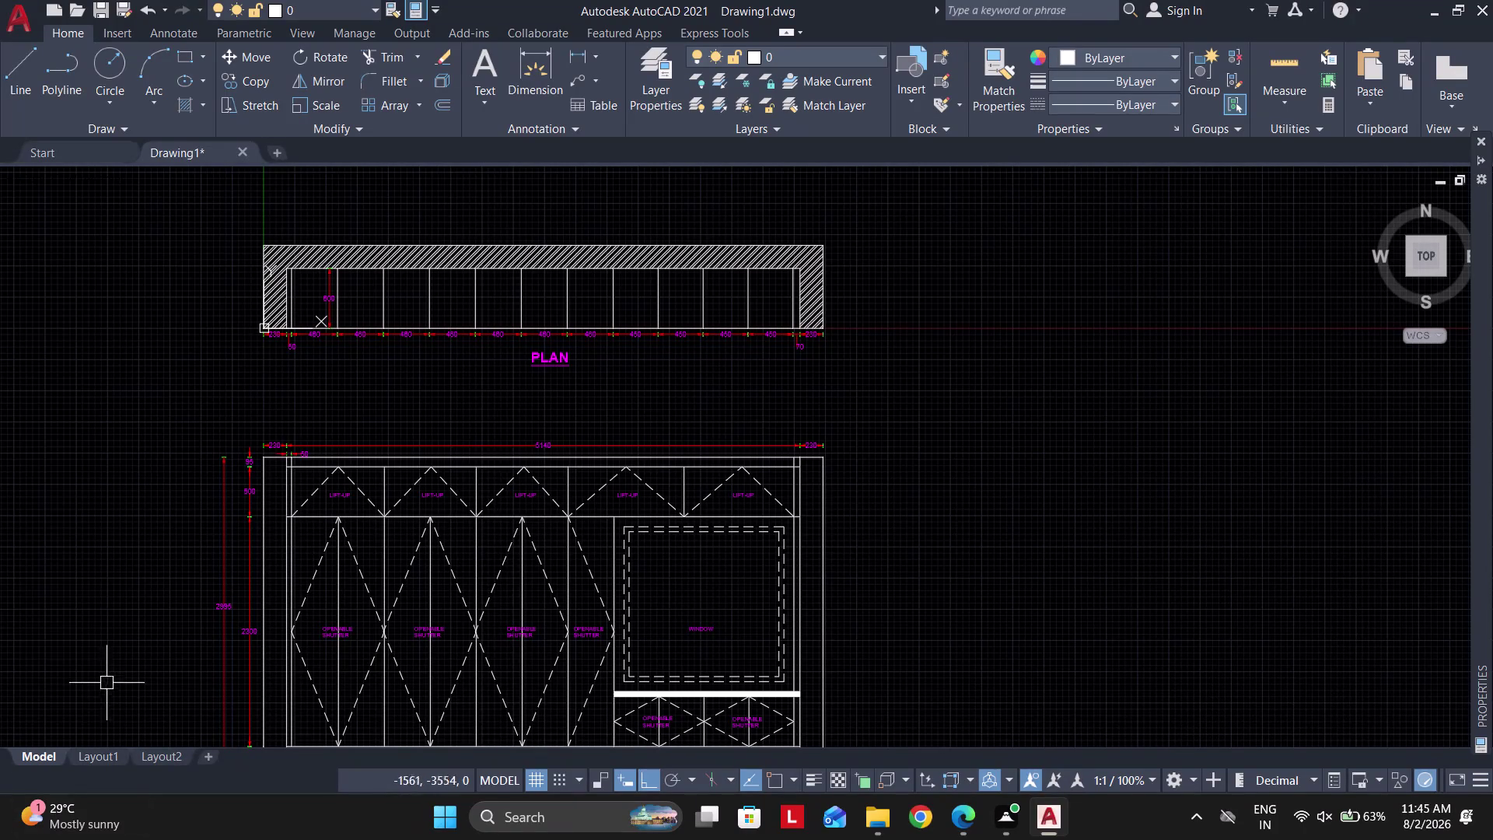
Set the Standard dimension style's Extend beyond dim lines value to 30.
middle_drag(418, 410, 517, 389)
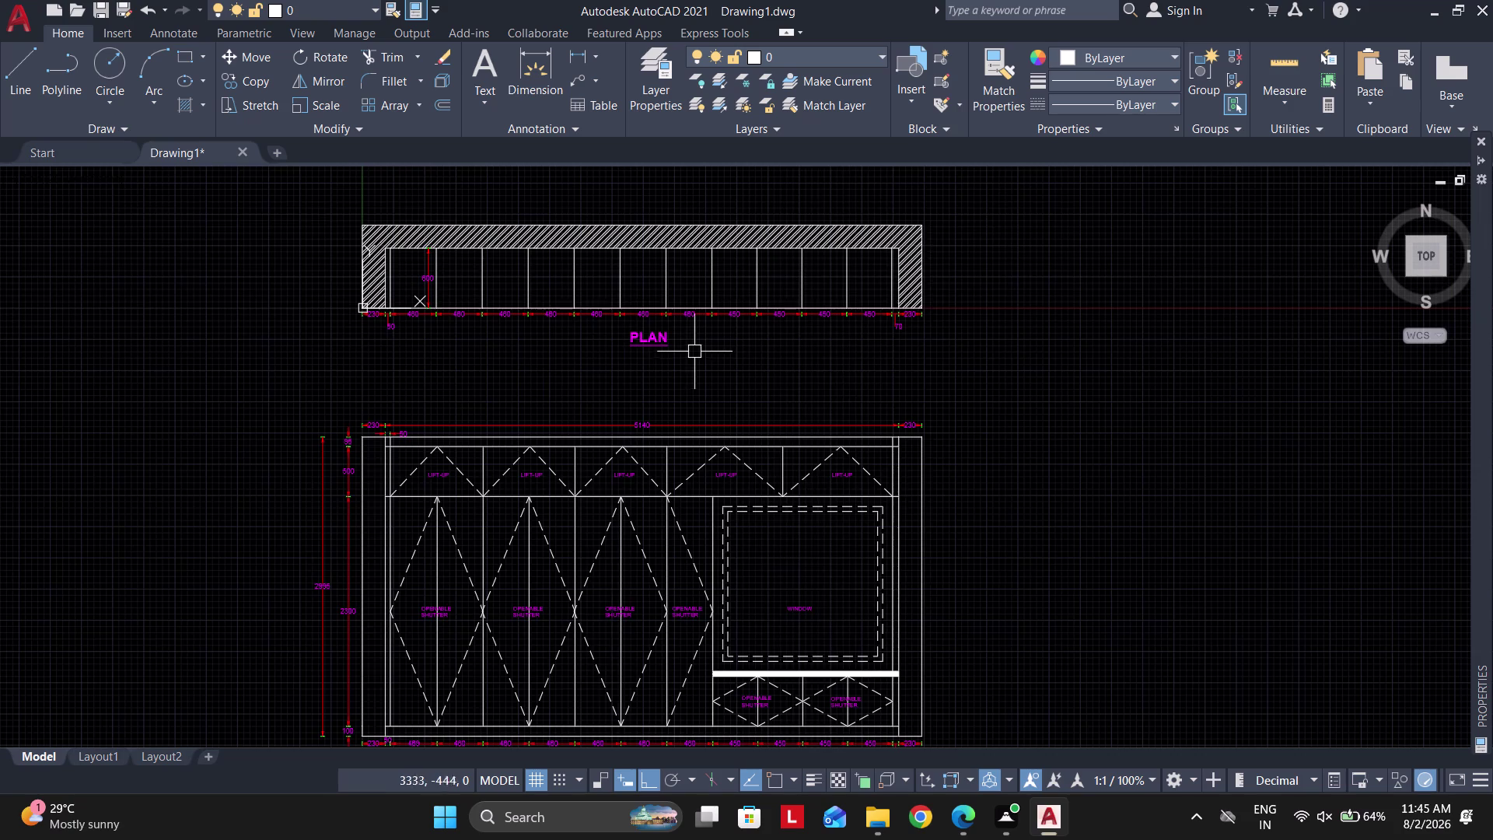
scroll(up, 3)
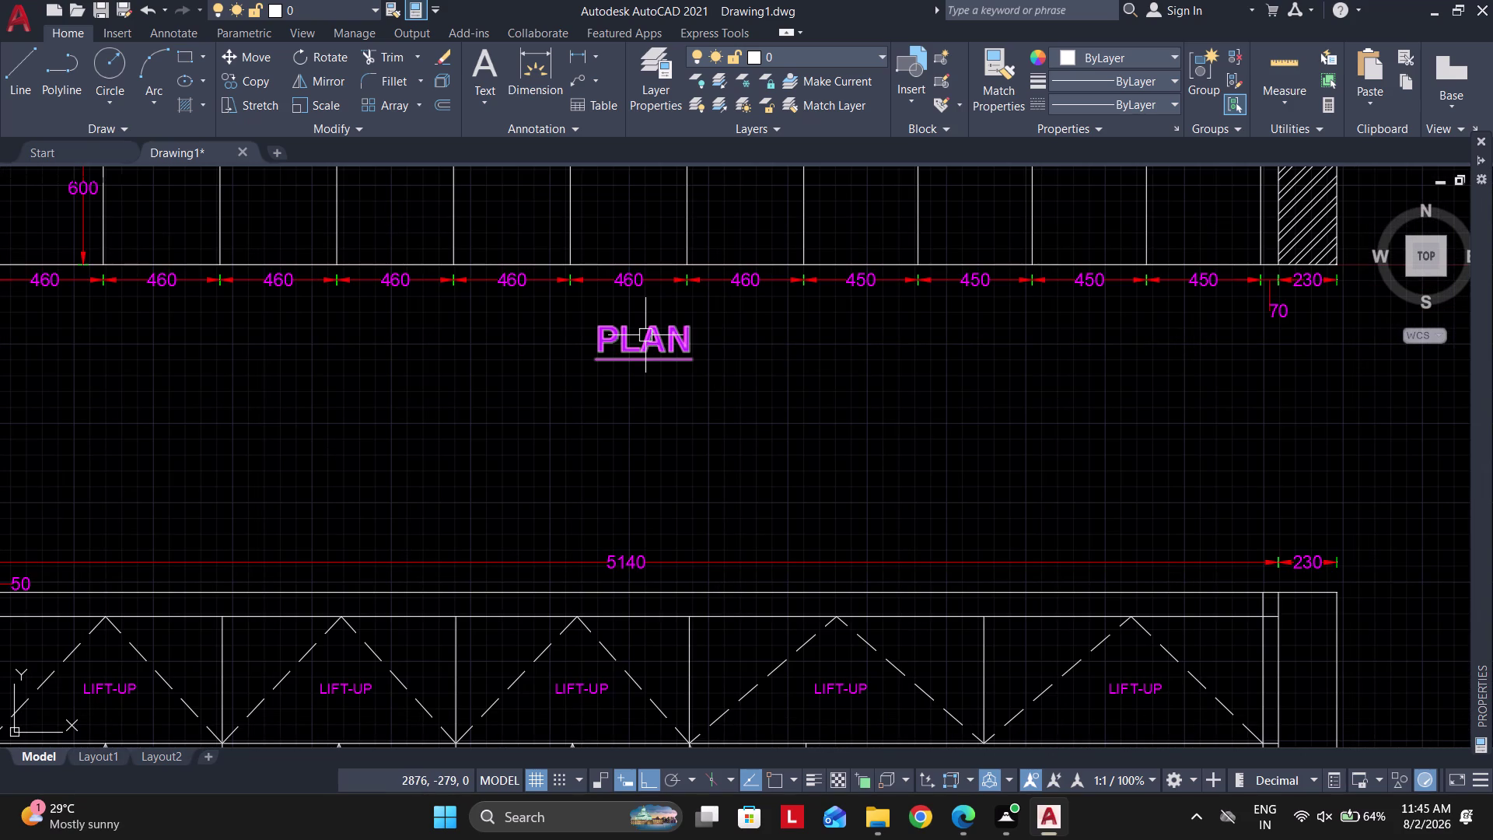
scroll(down, 3)
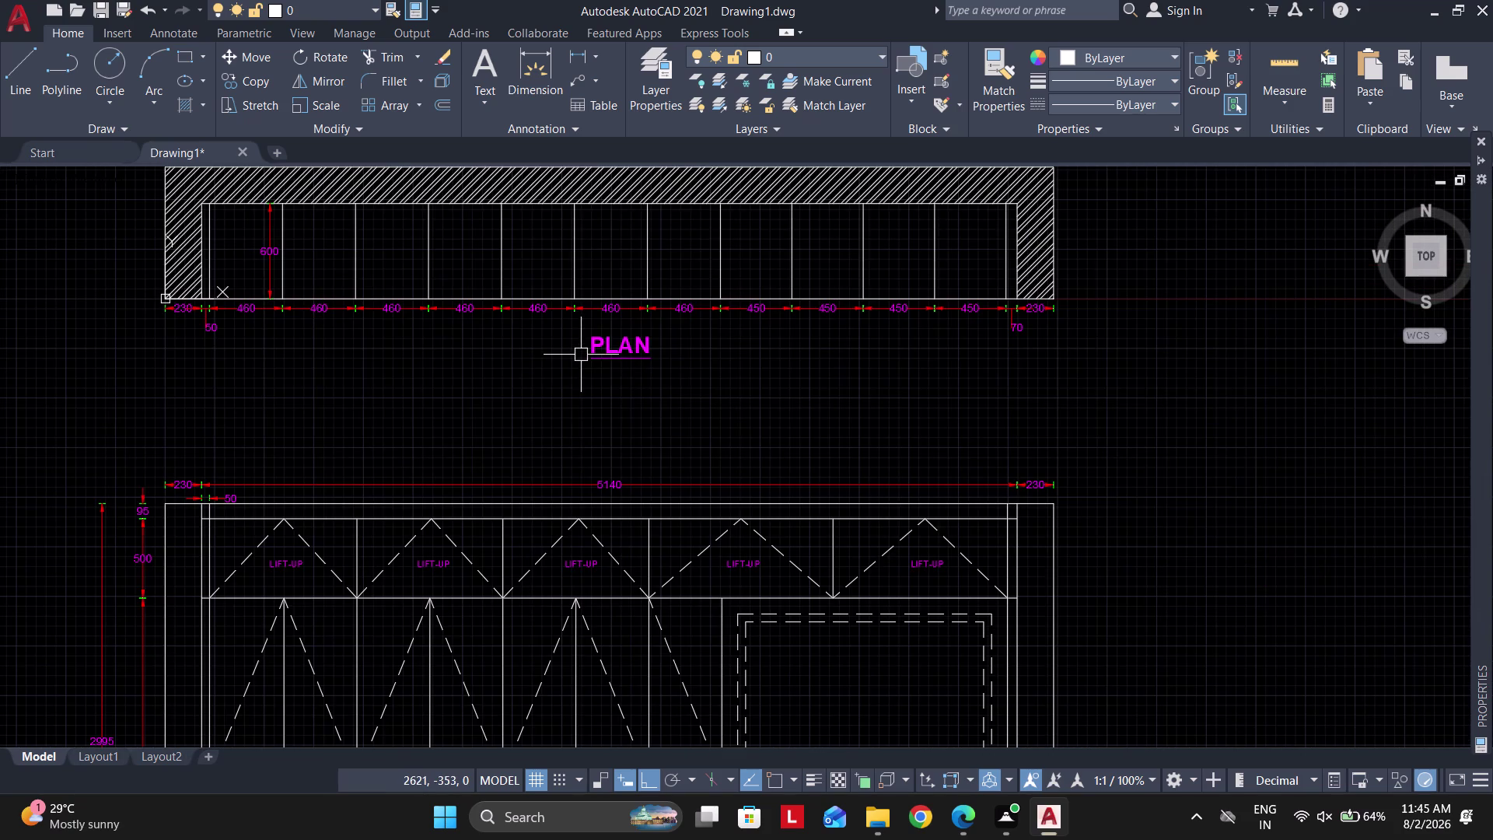
scroll(up, 3)
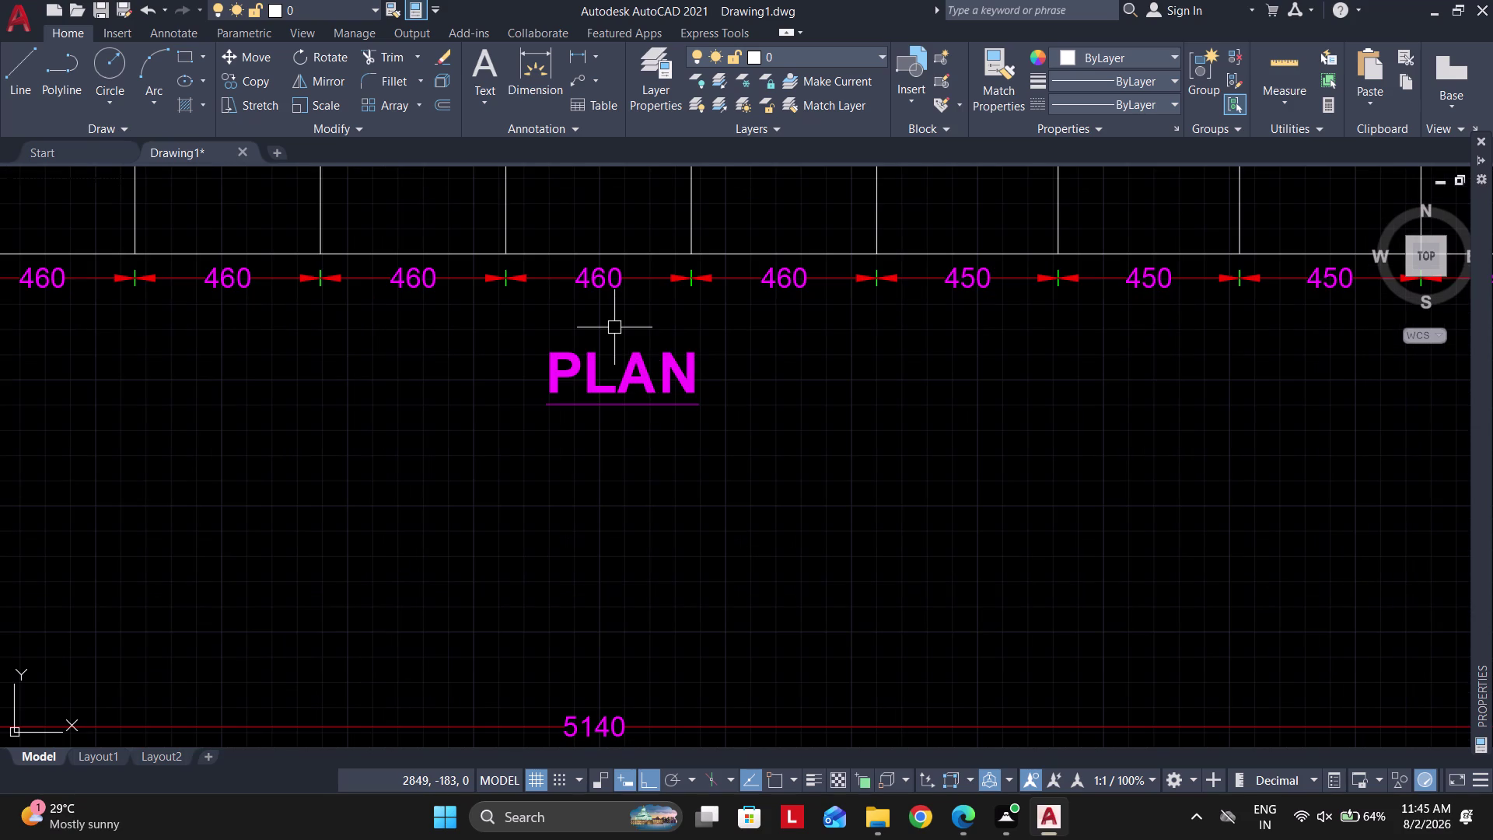
scroll(down, 3)
middle_drag(381, 468, 382, 398)
middle_drag(504, 477, 543, 359)
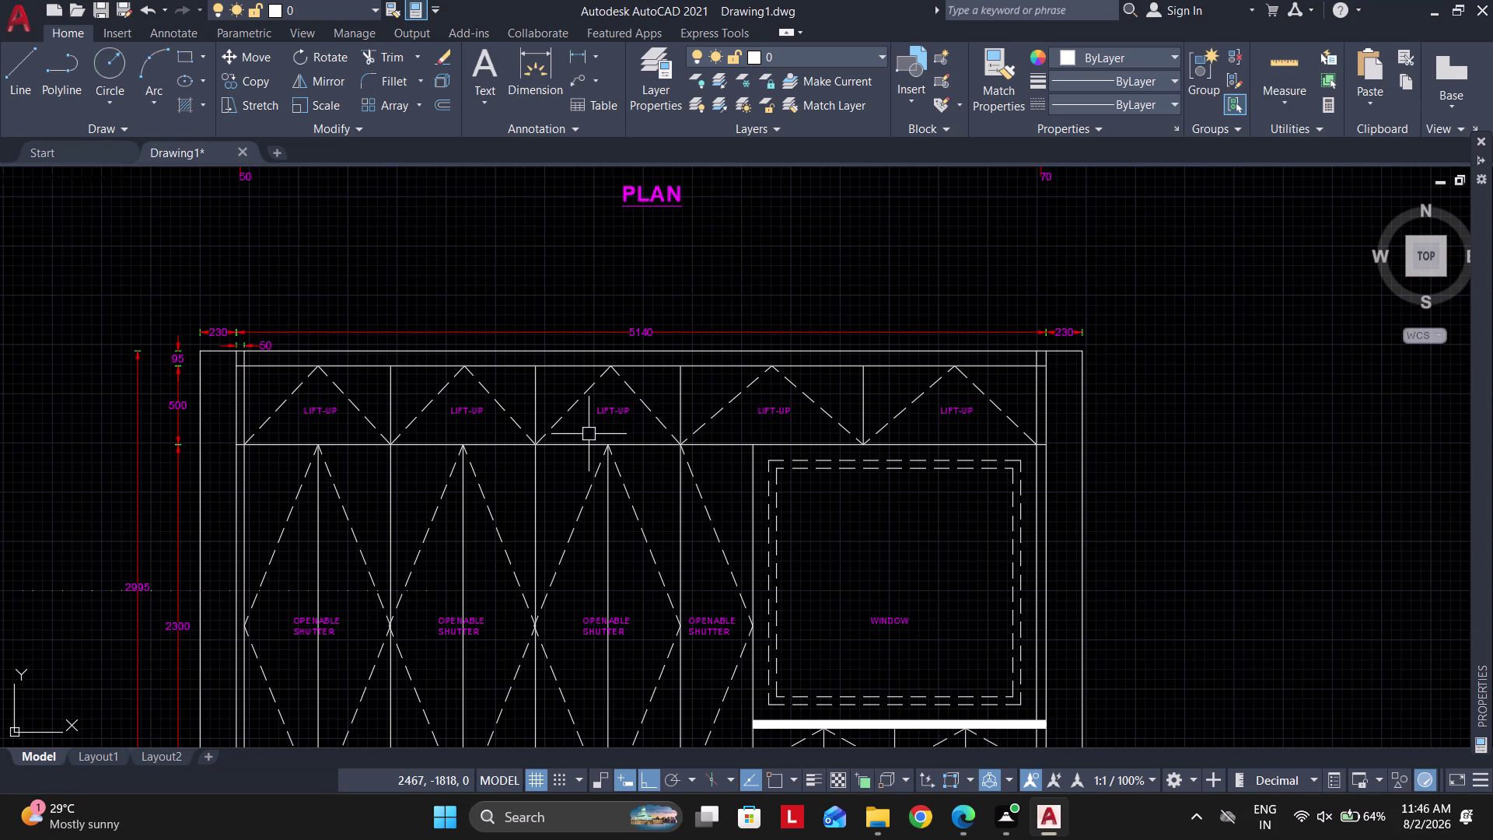
scroll(up, 3)
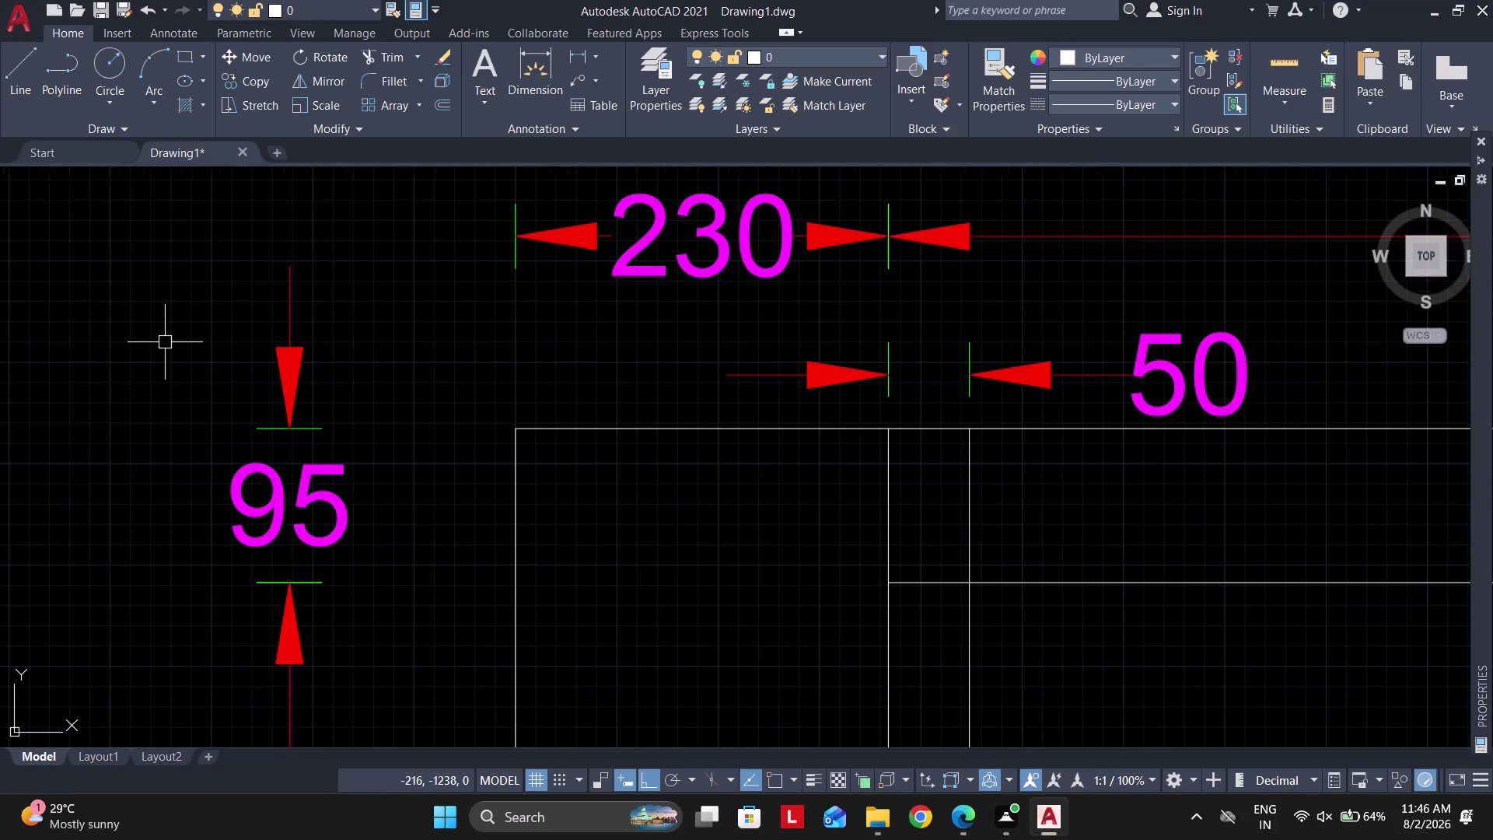
scroll(down, 3)
scroll(down, 3)
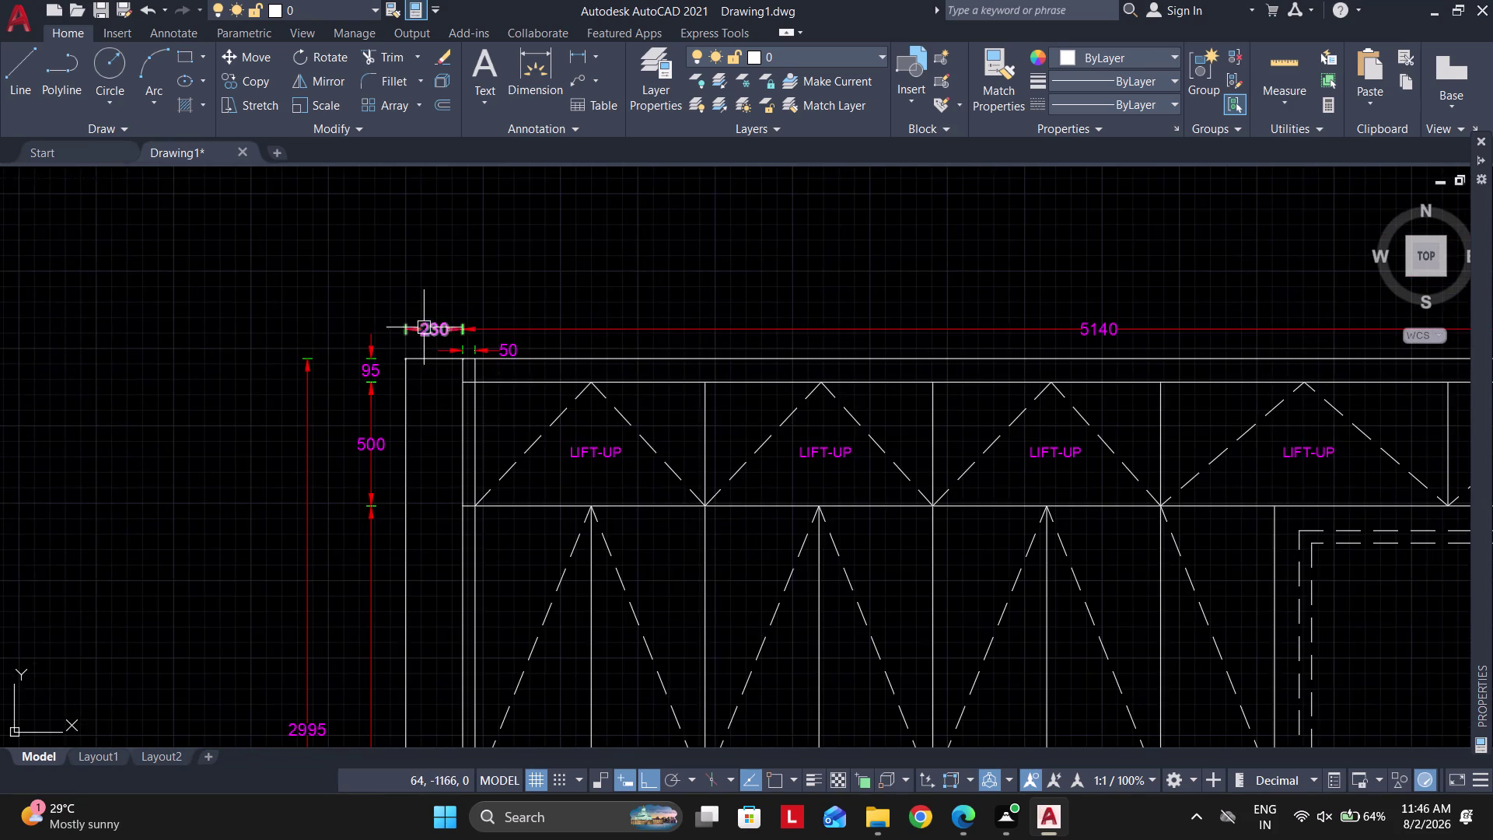
middle_drag(537, 464, 403, 435)
text(D)
key(space)
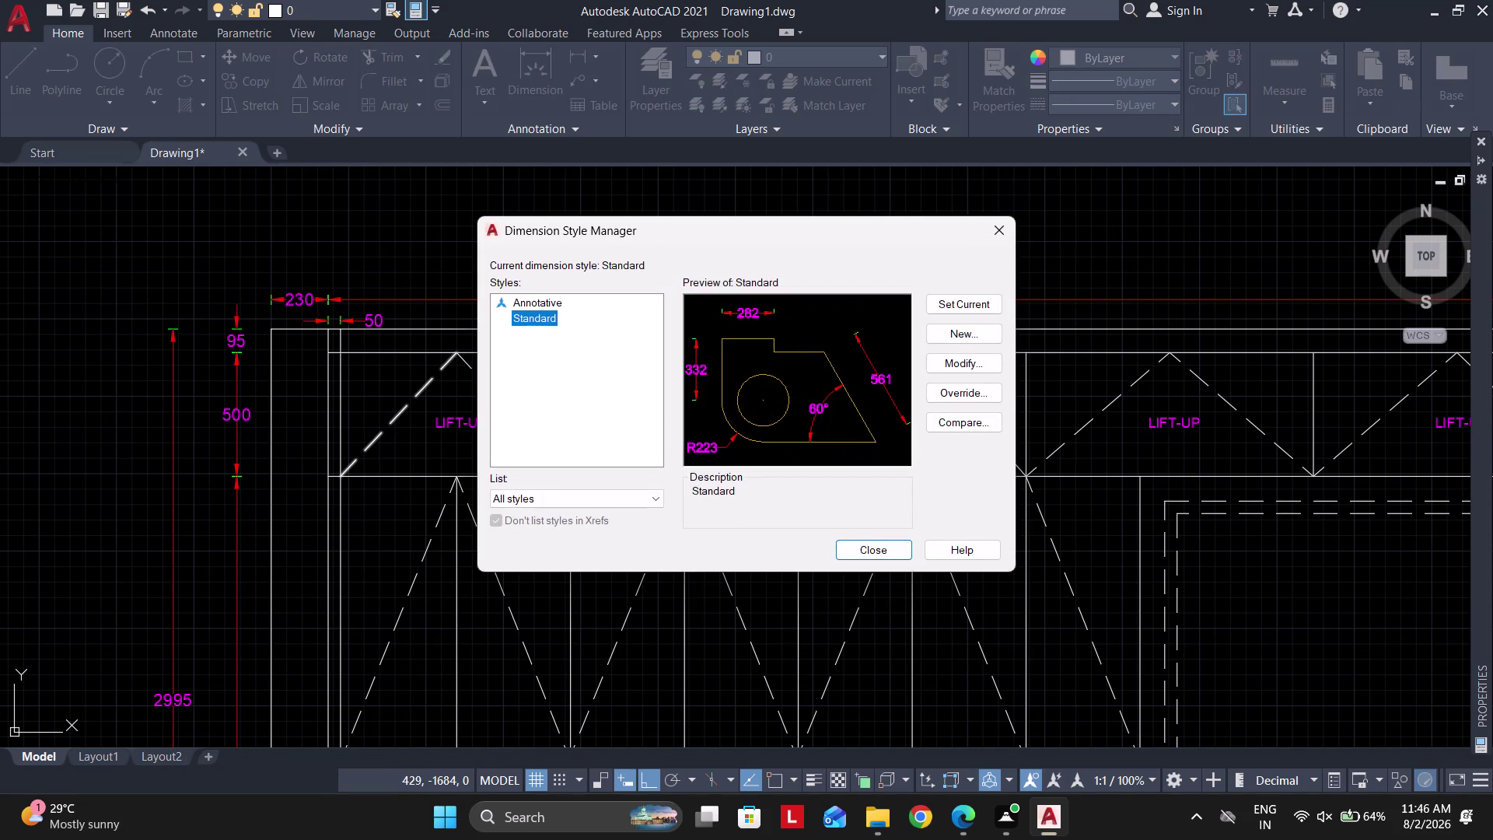
click(965, 366)
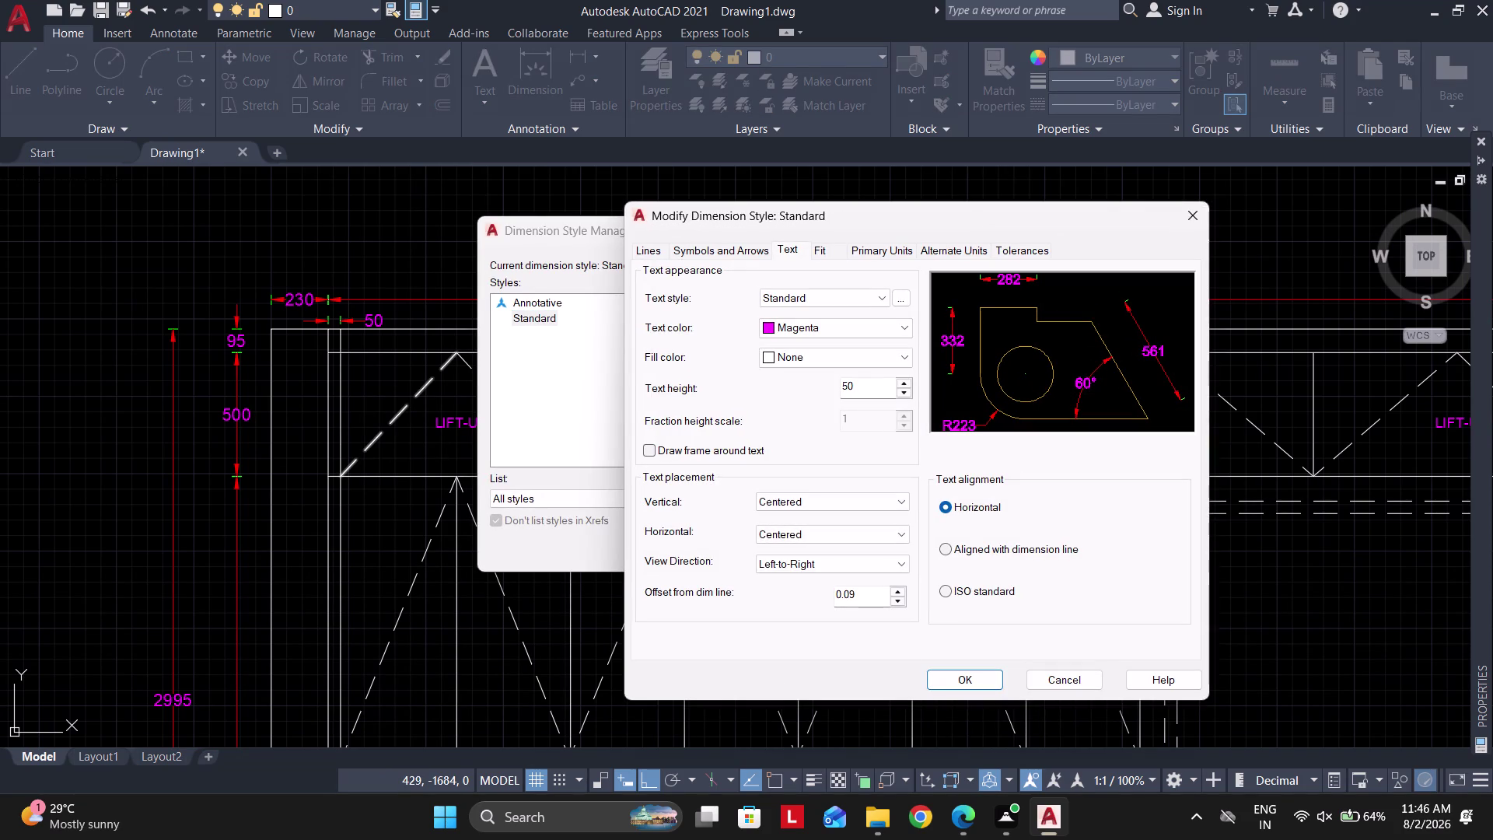
click(648, 251)
drag(1136, 486, 1038, 484)
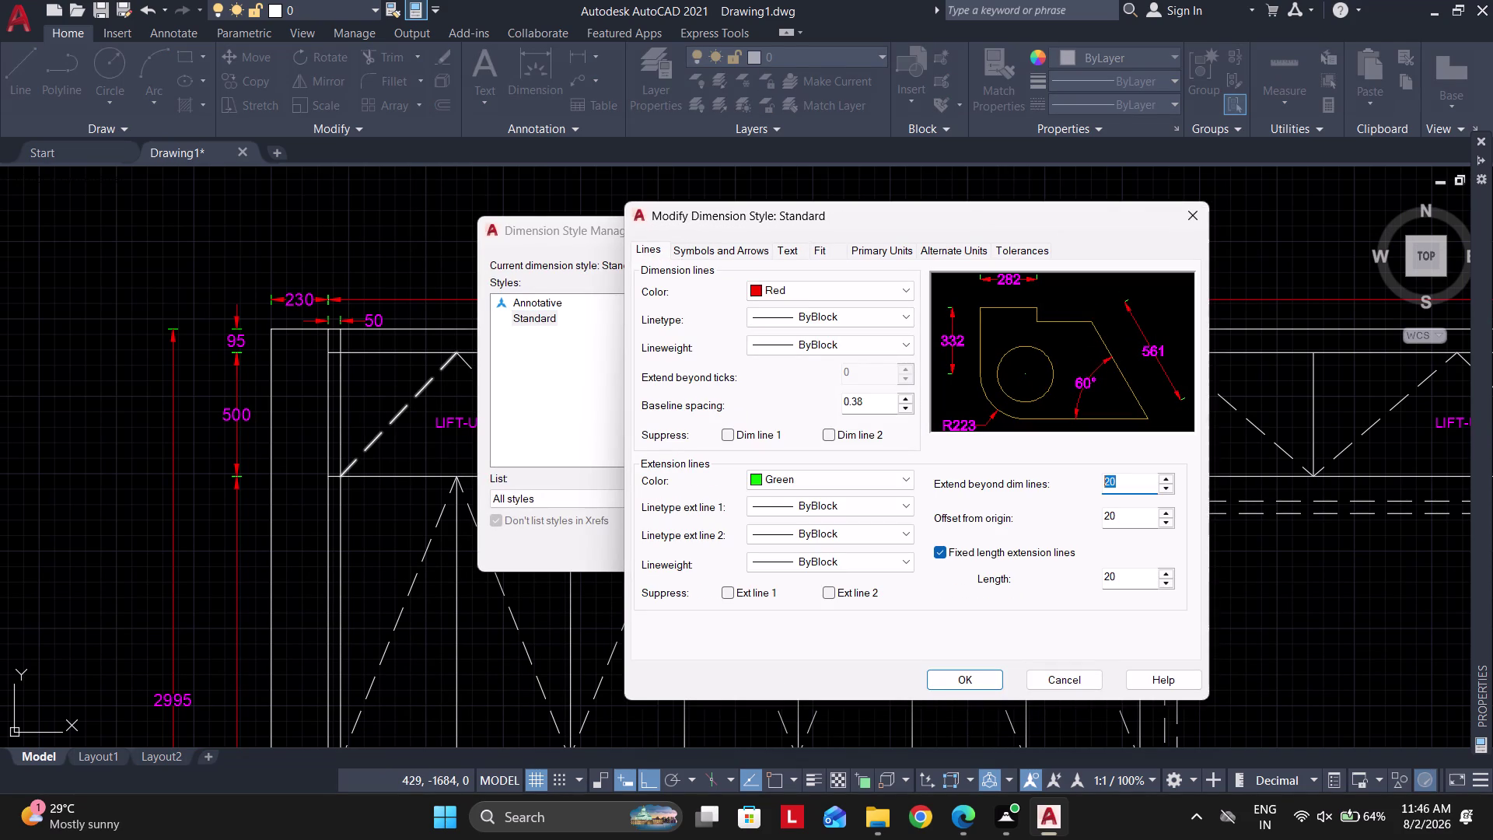
key(3)
key(0)
Enter 40 in other Lines-tab fields, apply the Standard style, and view the elevation.
drag(1158, 532, 1085, 522)
drag(1126, 525, 1123, 525)
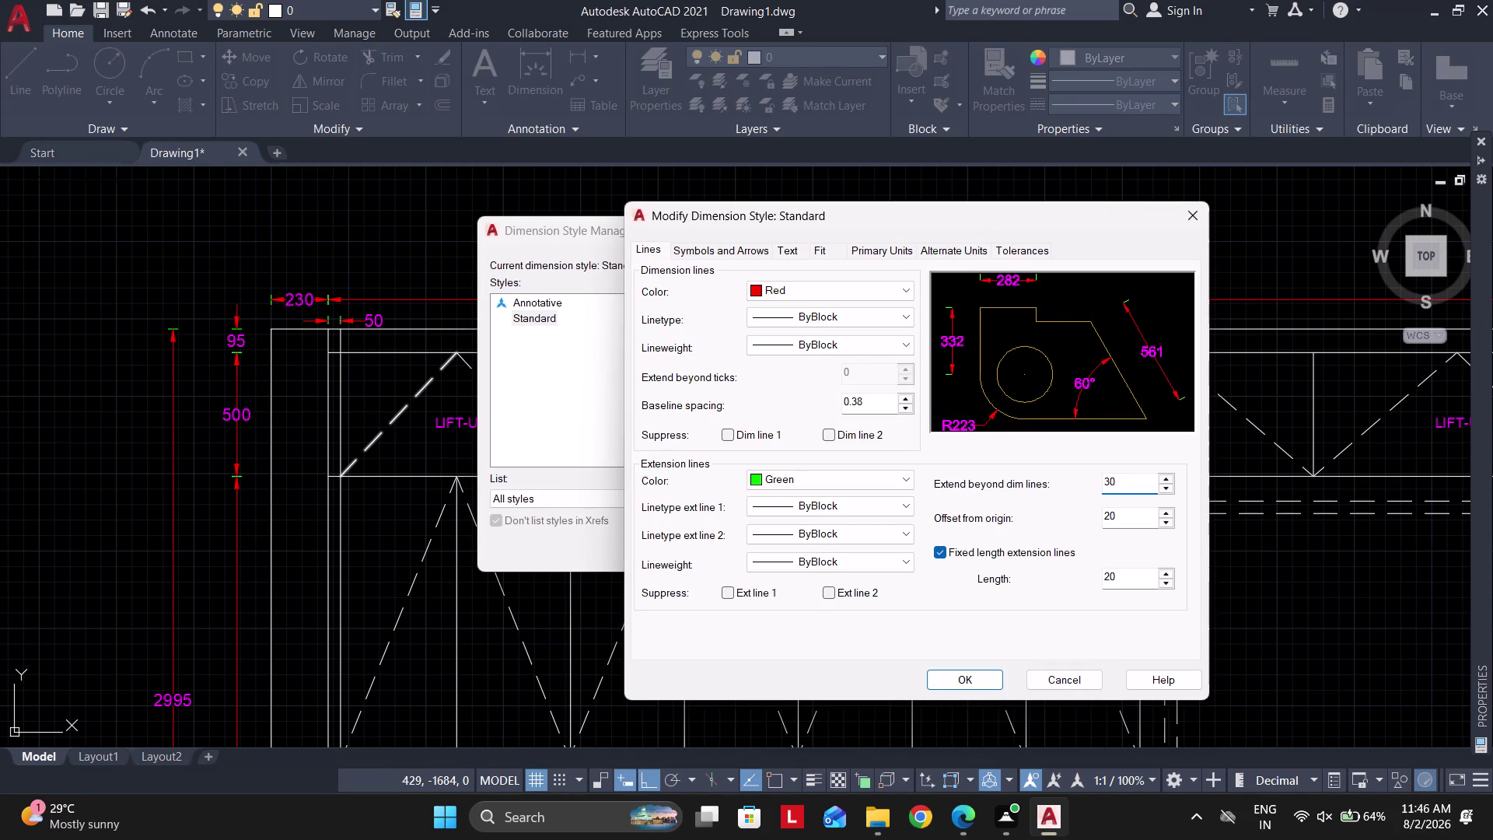
drag(1123, 525, 1071, 518)
key(4)
key(0)
drag(1132, 484, 1071, 482)
key(4)
key(0)
drag(1127, 572, 1055, 576)
key(4)
key(0)
click(994, 688)
click(868, 557)
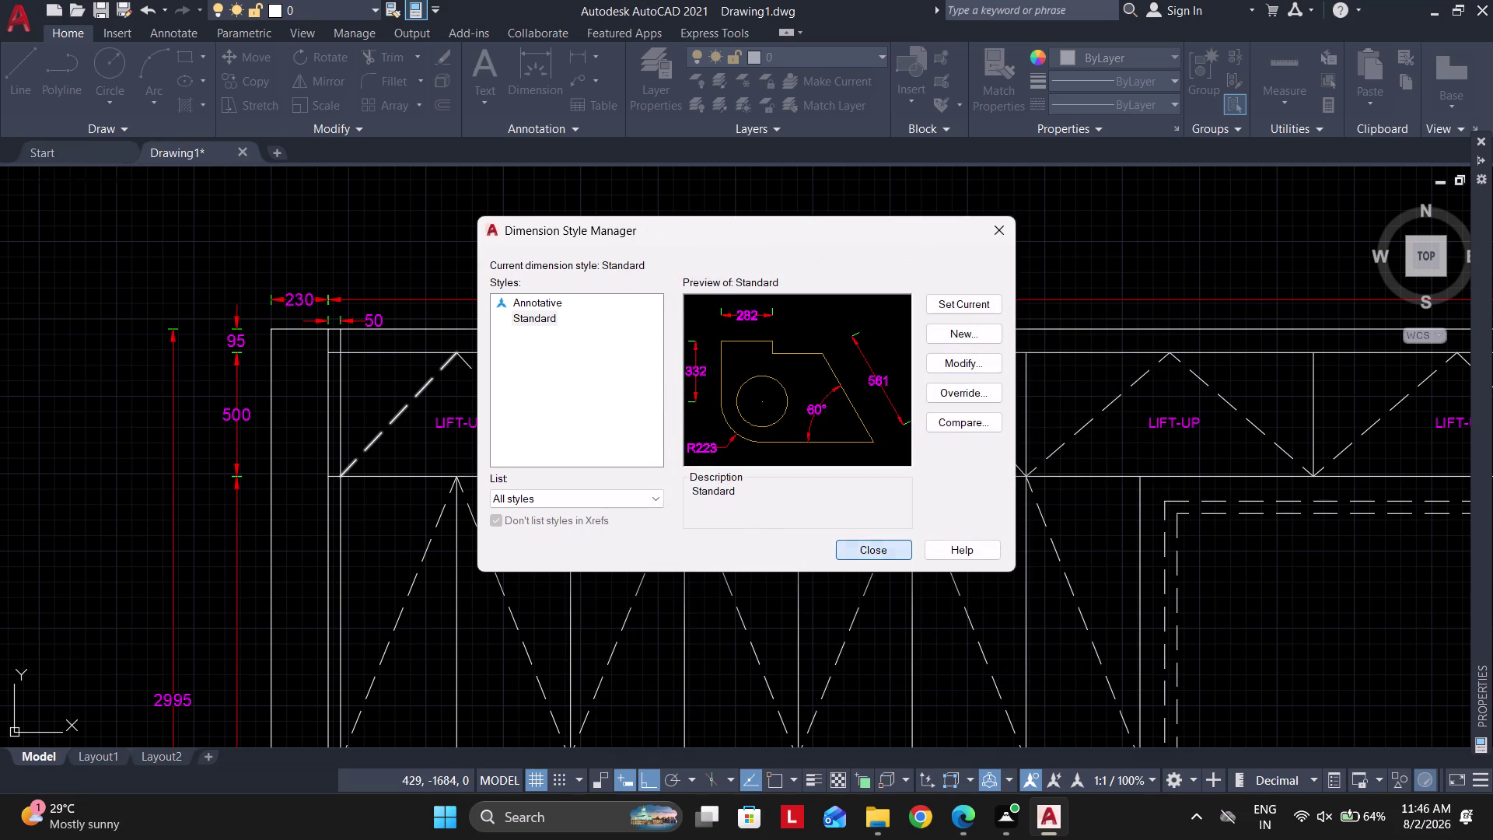
scroll(down, 3)
middle_drag(850, 490, 735, 257)
scroll(up, 3)
scroll(up, 3)
scroll(down, 3)
scroll(down, 3)
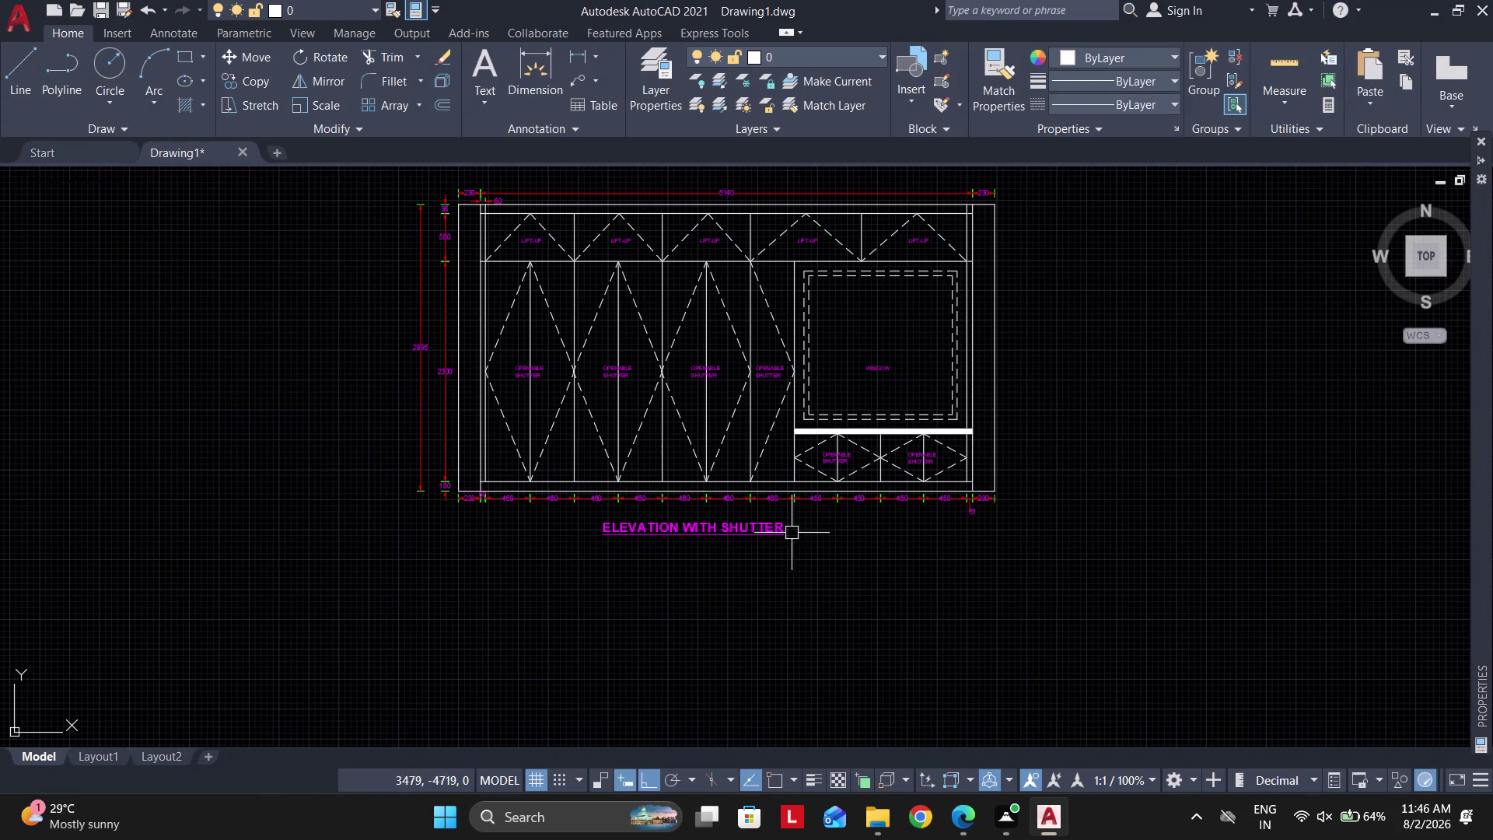
Zoom into ELEVATION A WITHOUT SHUTTERS in WARDROBE-Layout1.pdf, then return to the AutoCAD drawing.
click(977, 829)
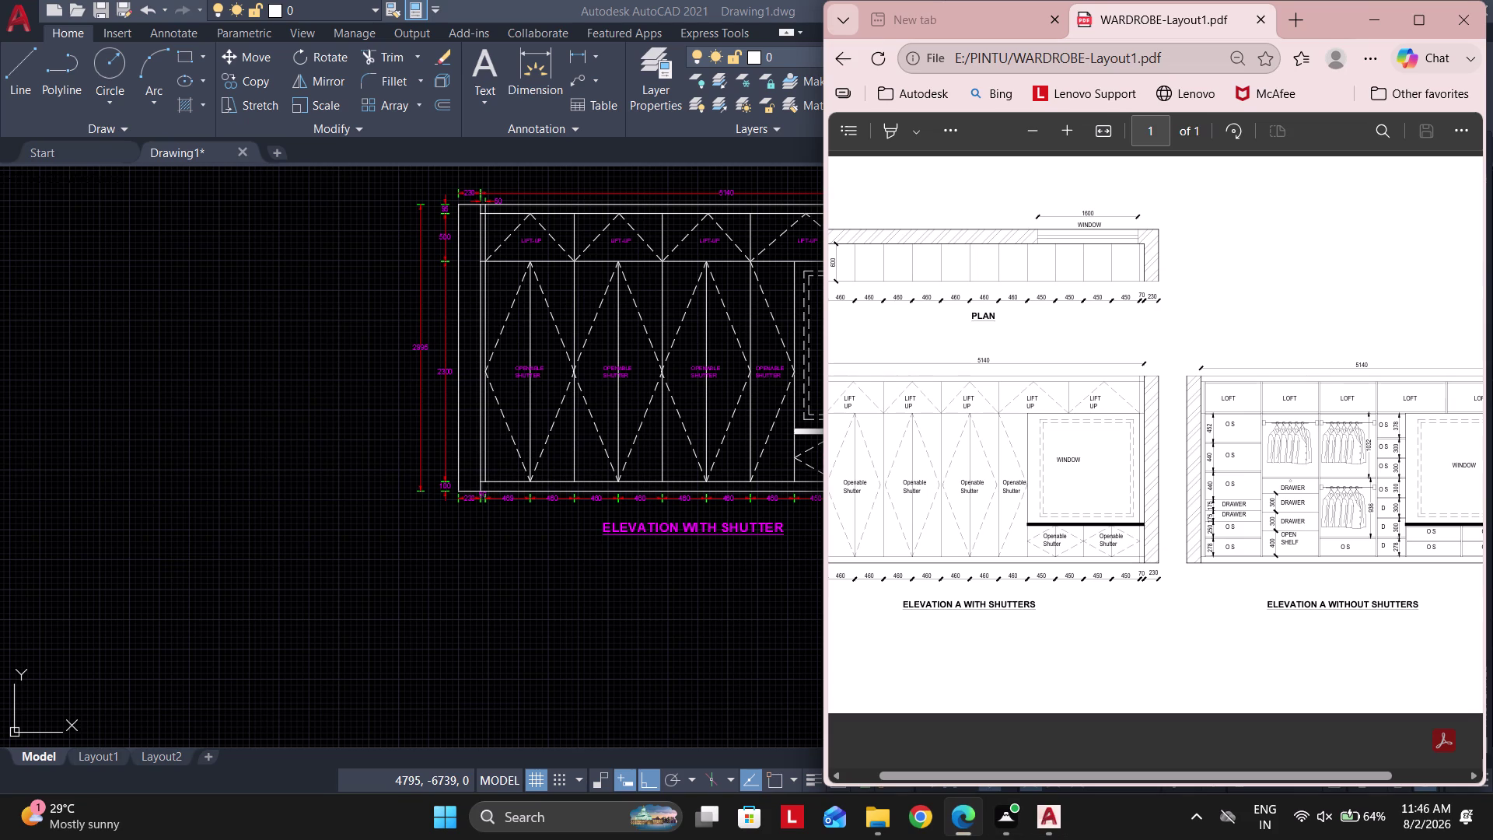
scroll(down, 3)
scroll(up, 3)
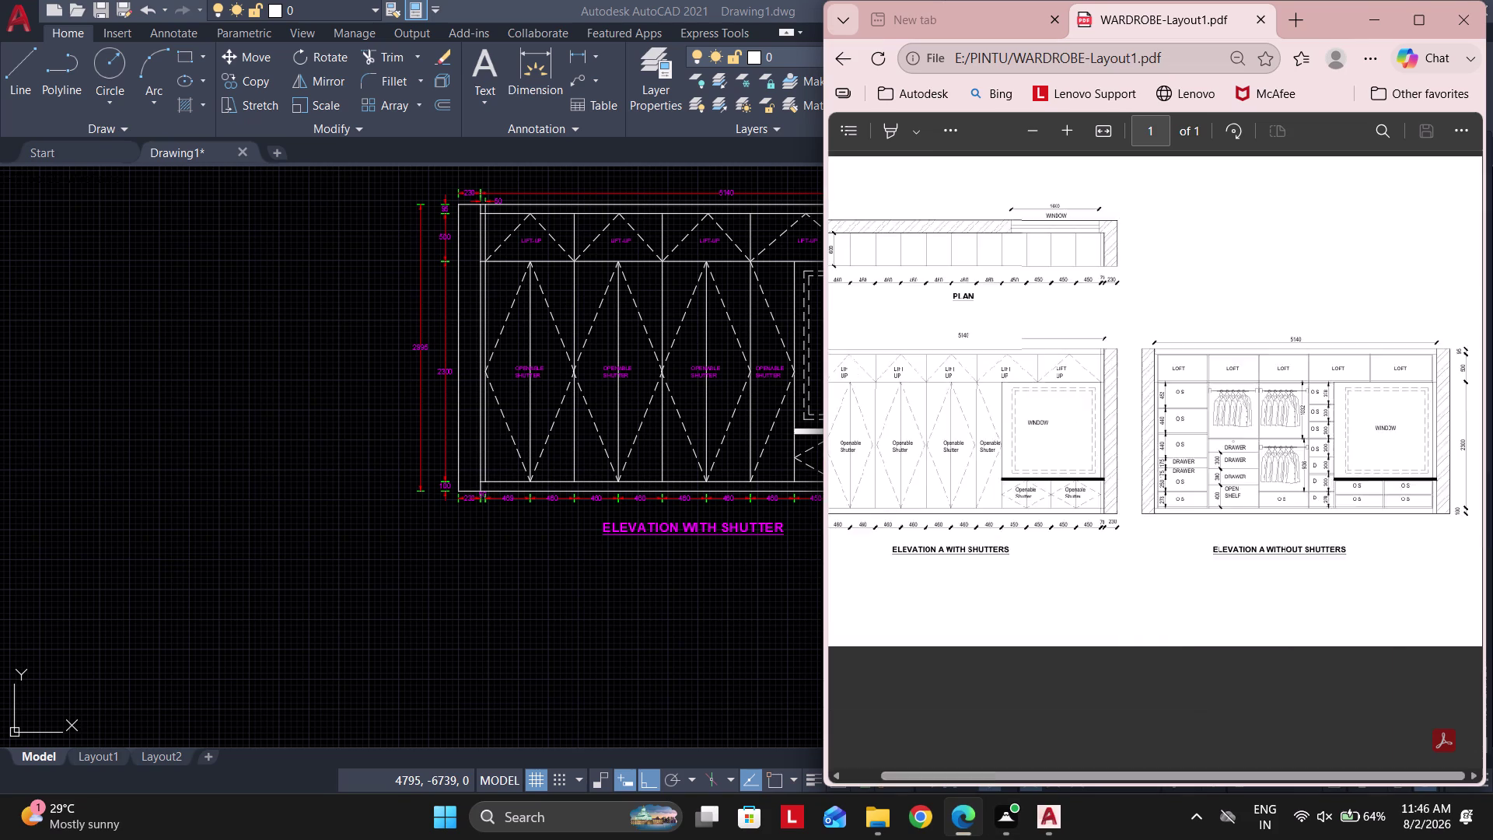
scroll(up, 3)
scroll(up, 3)
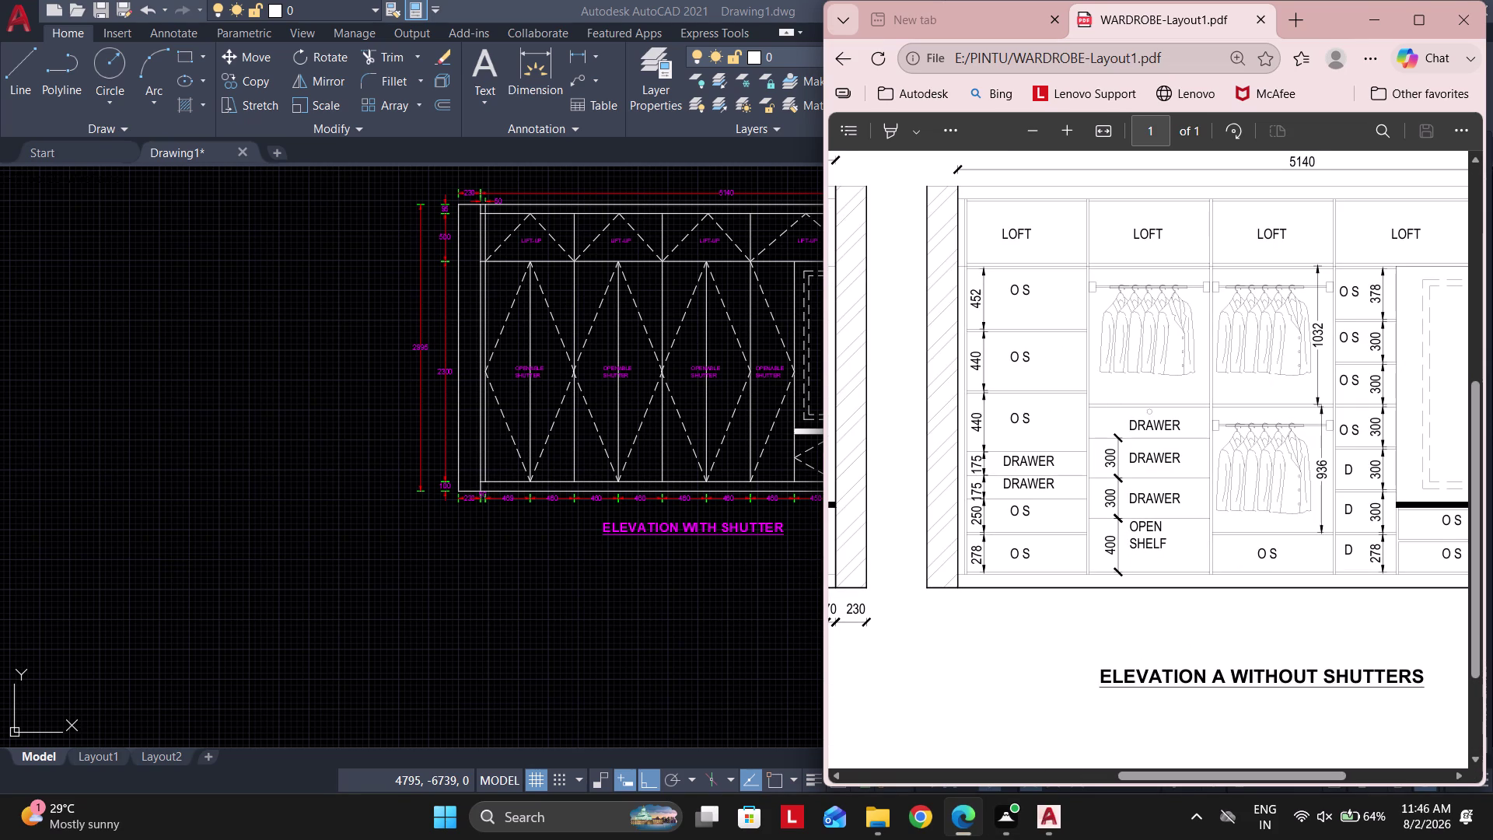
click(549, 566)
middle_drag(632, 577, 428, 700)
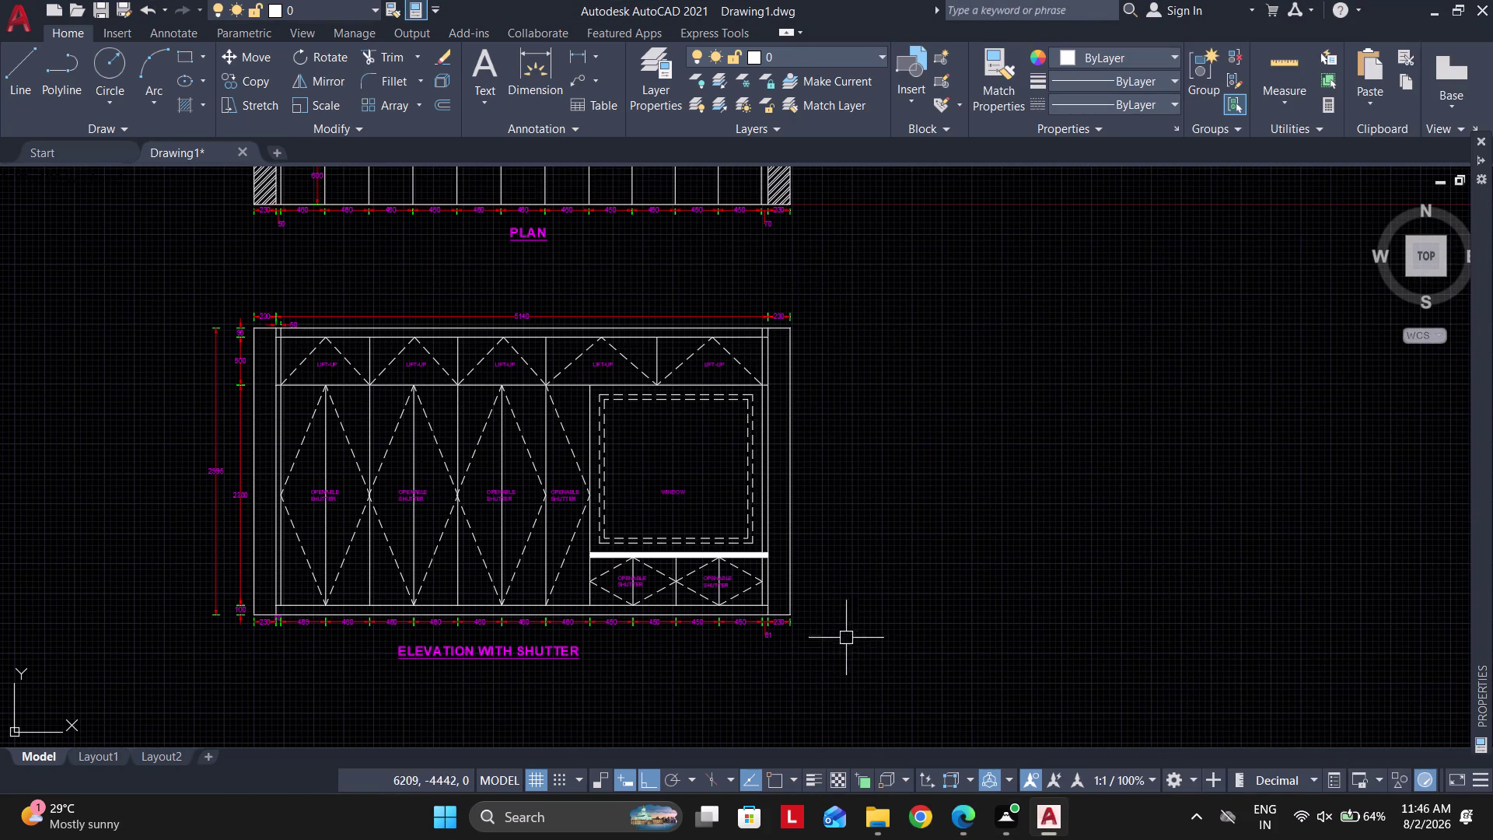
Copy the window-selected ELEVATION WITH SHUTTER to a spot right of the original.
click(845, 664)
click(204, 283)
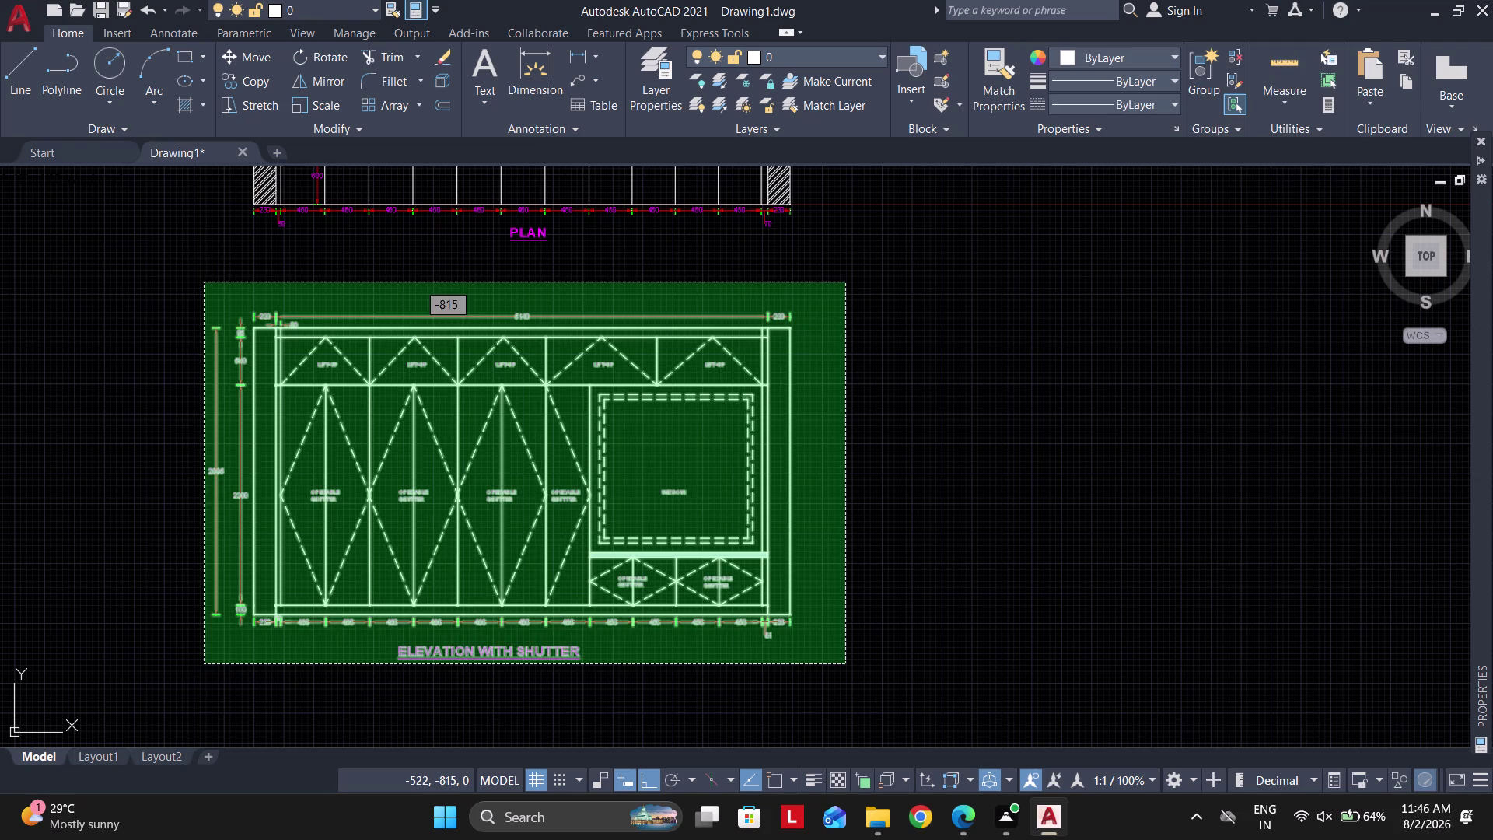
text(CO)
key(space)
click(299, 333)
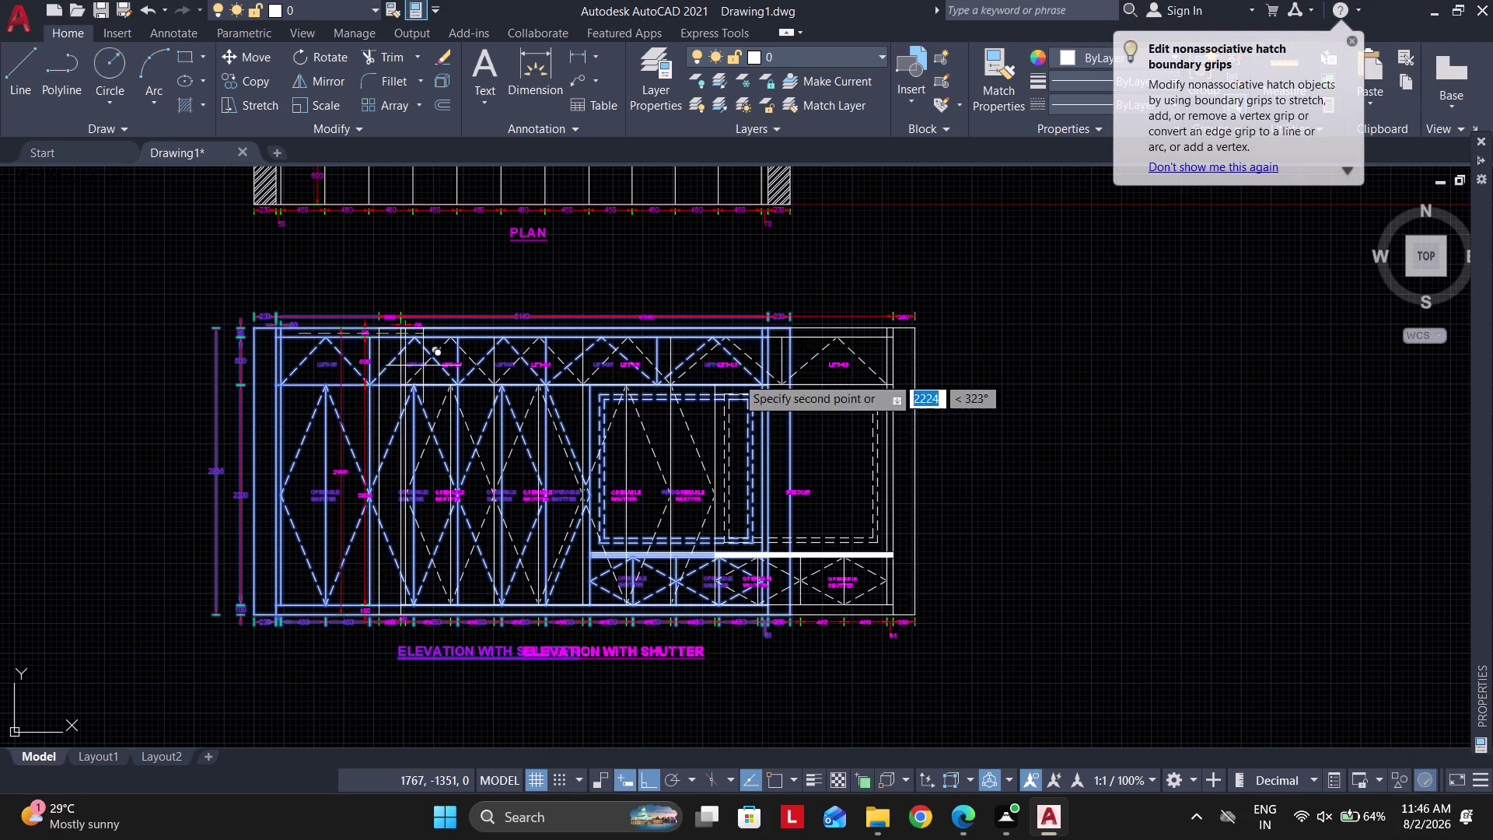
middle_drag(853, 375, 528, 400)
click(639, 382)
key(Escape)
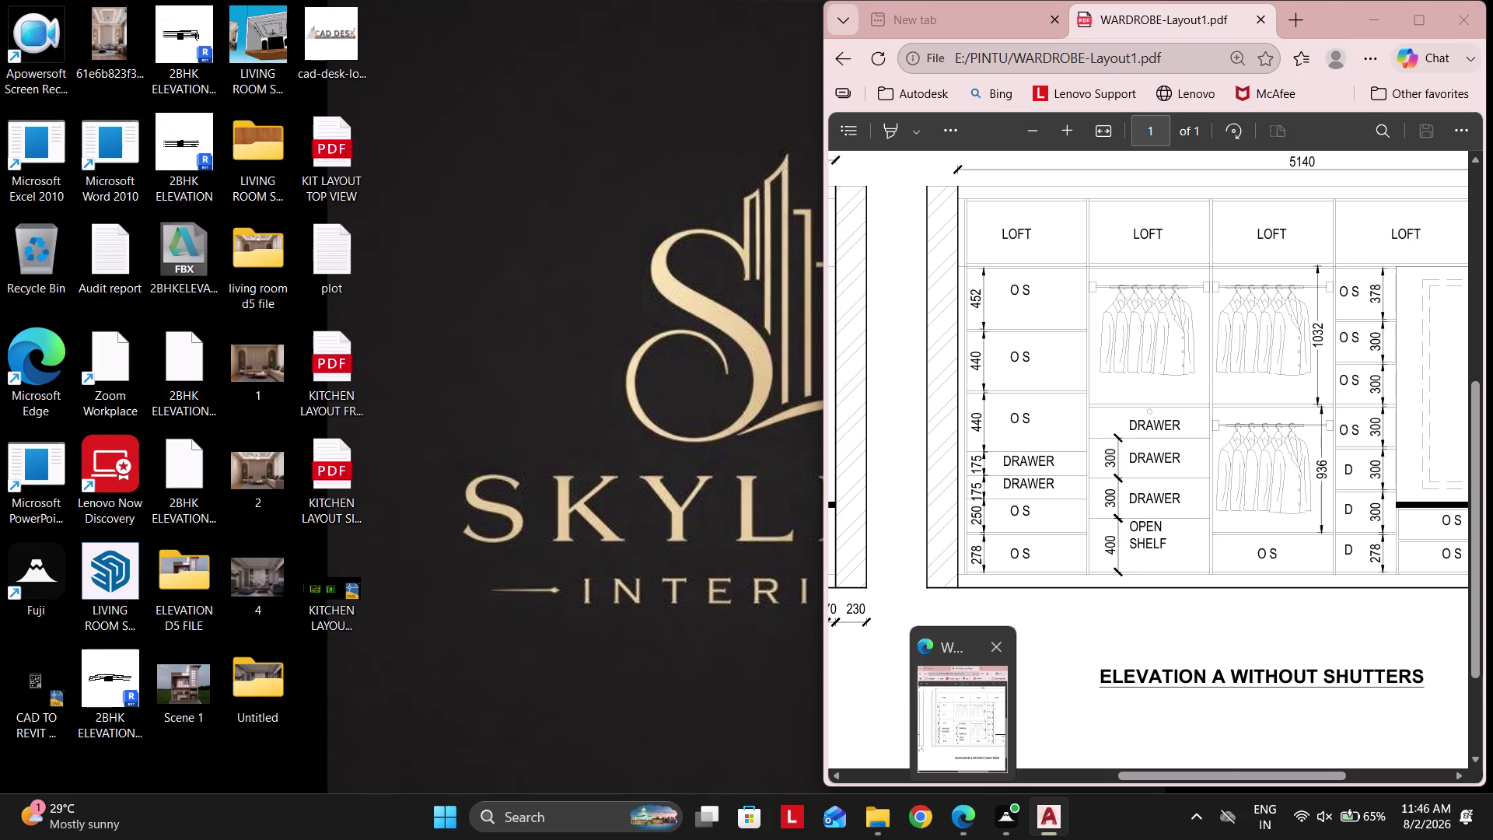
middle_drag(692, 315, 686, 248)
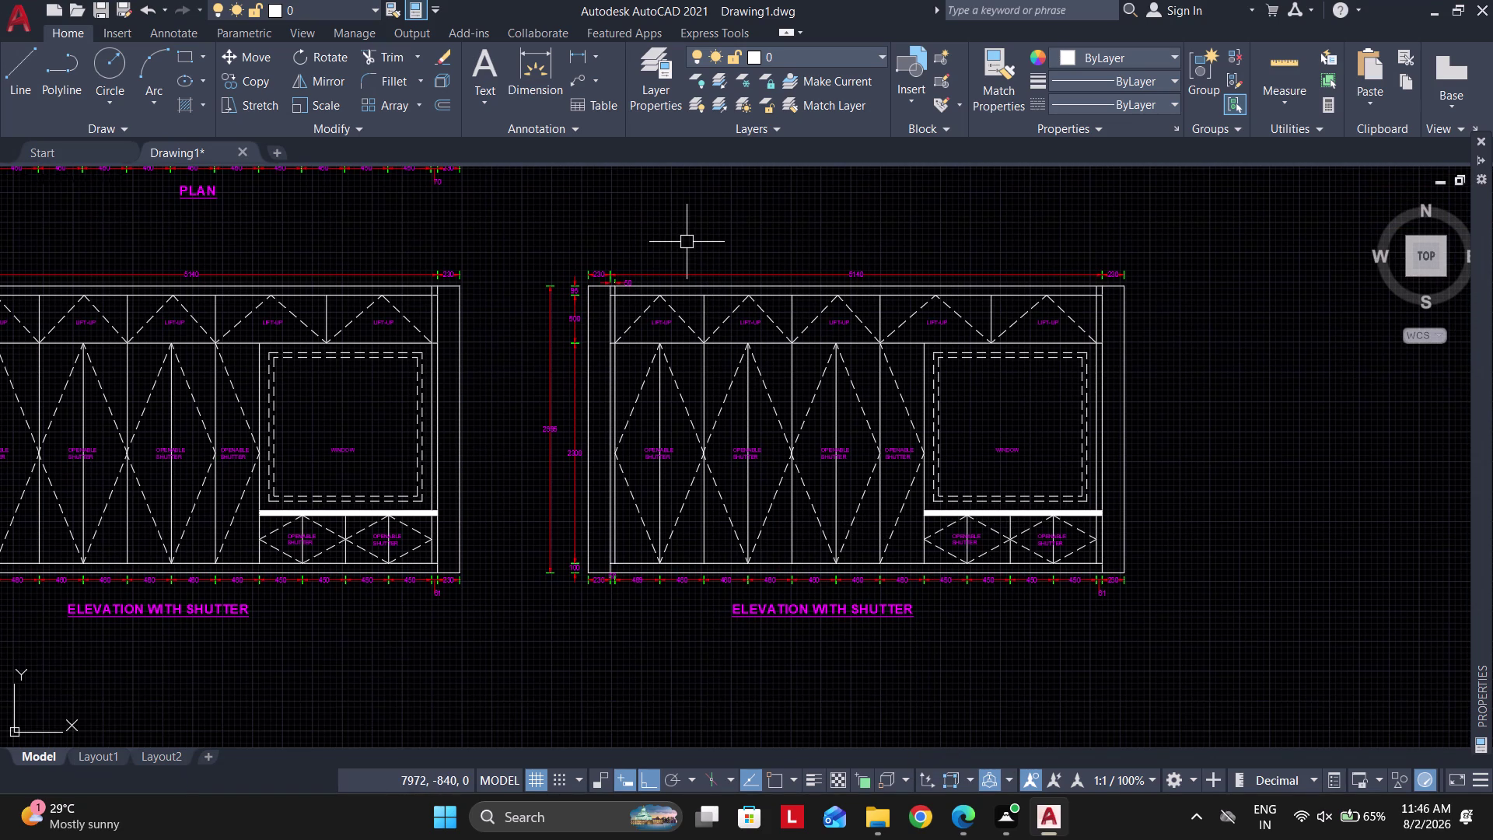